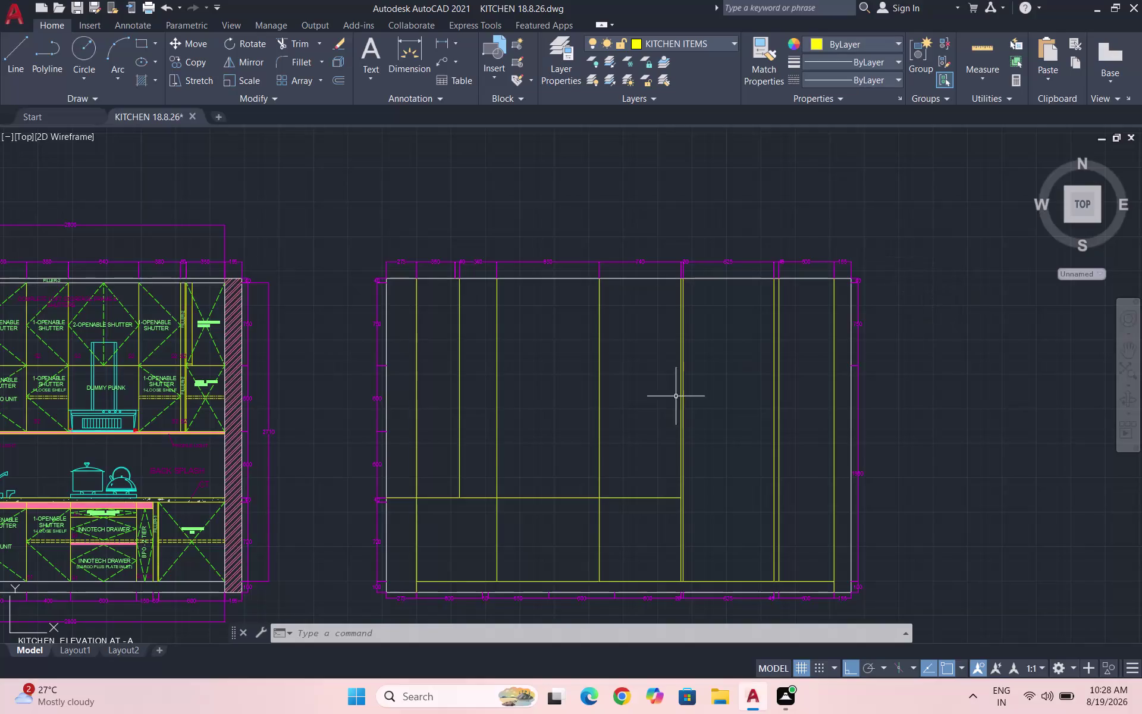
Zoom and pan around the kitchen elevation and the dimensioned carcass elevation to review them.
scroll(down, 3)
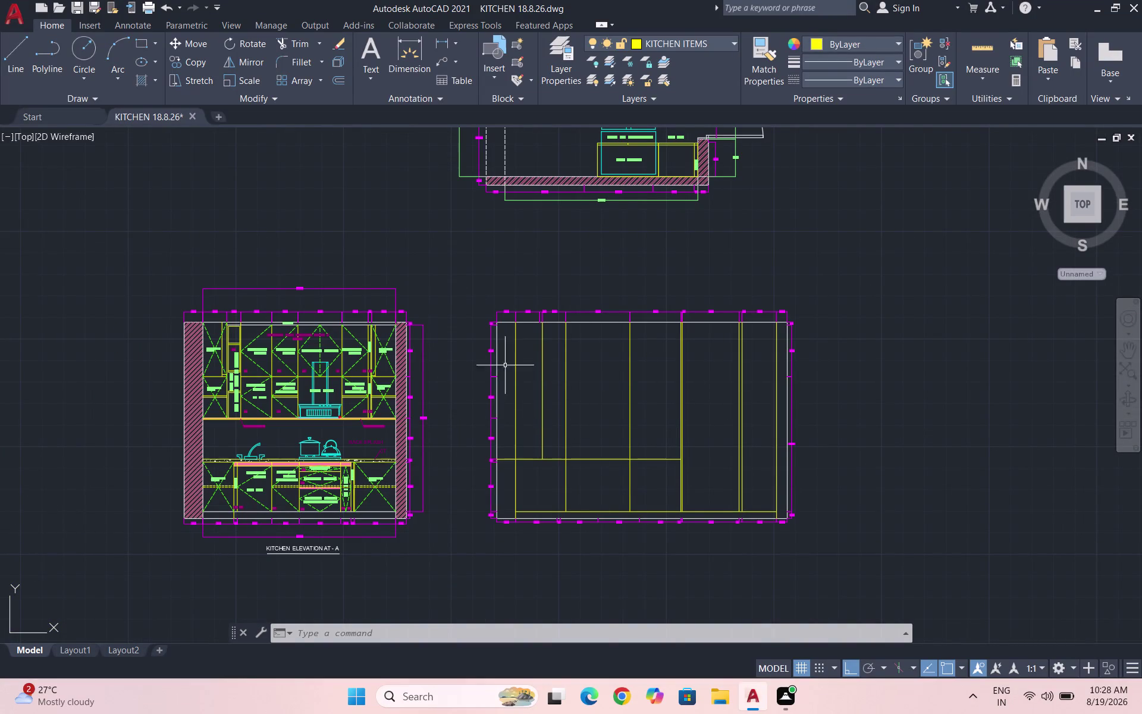
scroll(up, 3)
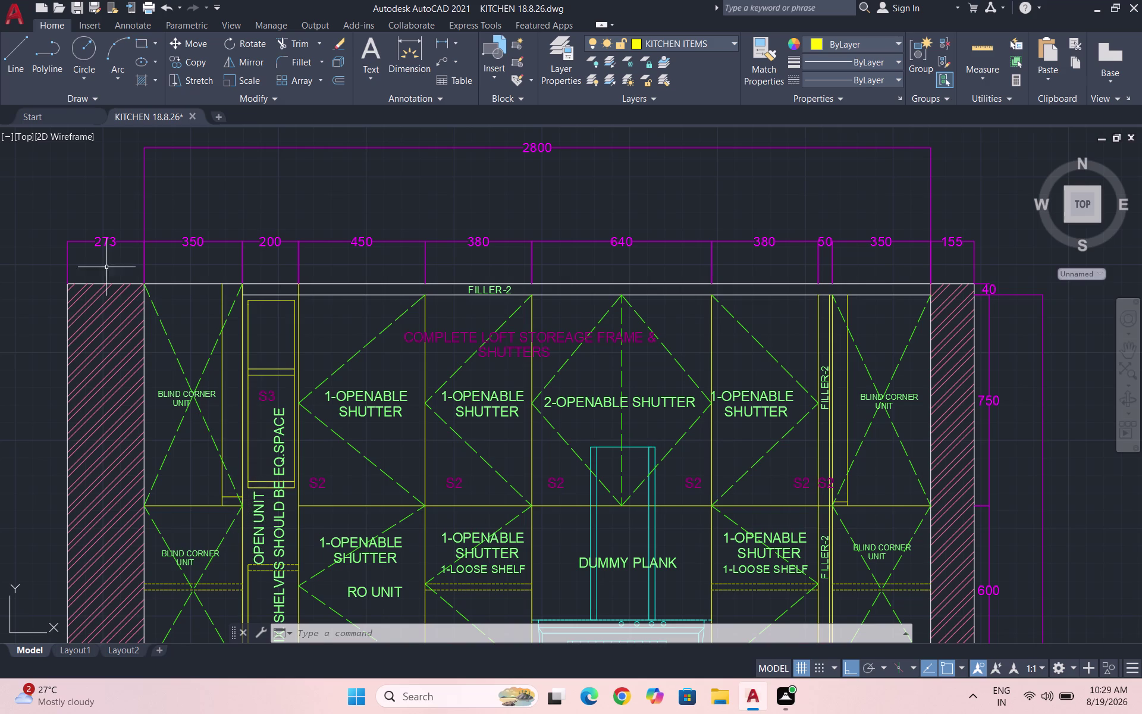
scroll(down, 3)
scroll(up, 3)
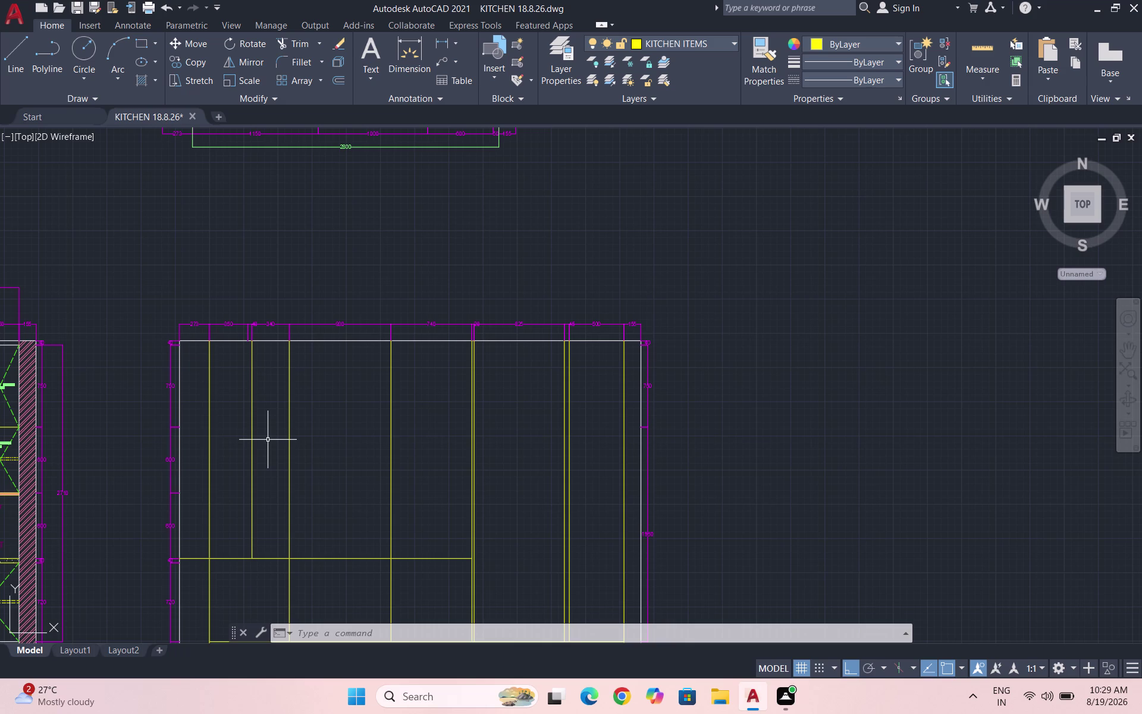
scroll(down, 3)
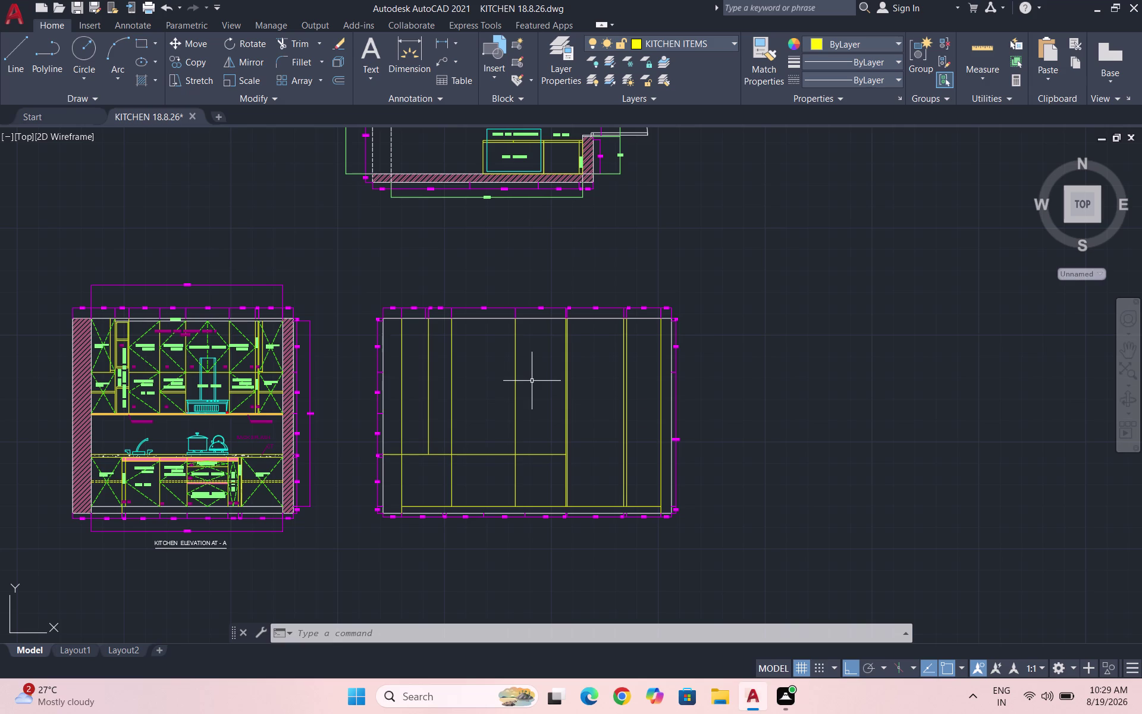
double_click(768, 364)
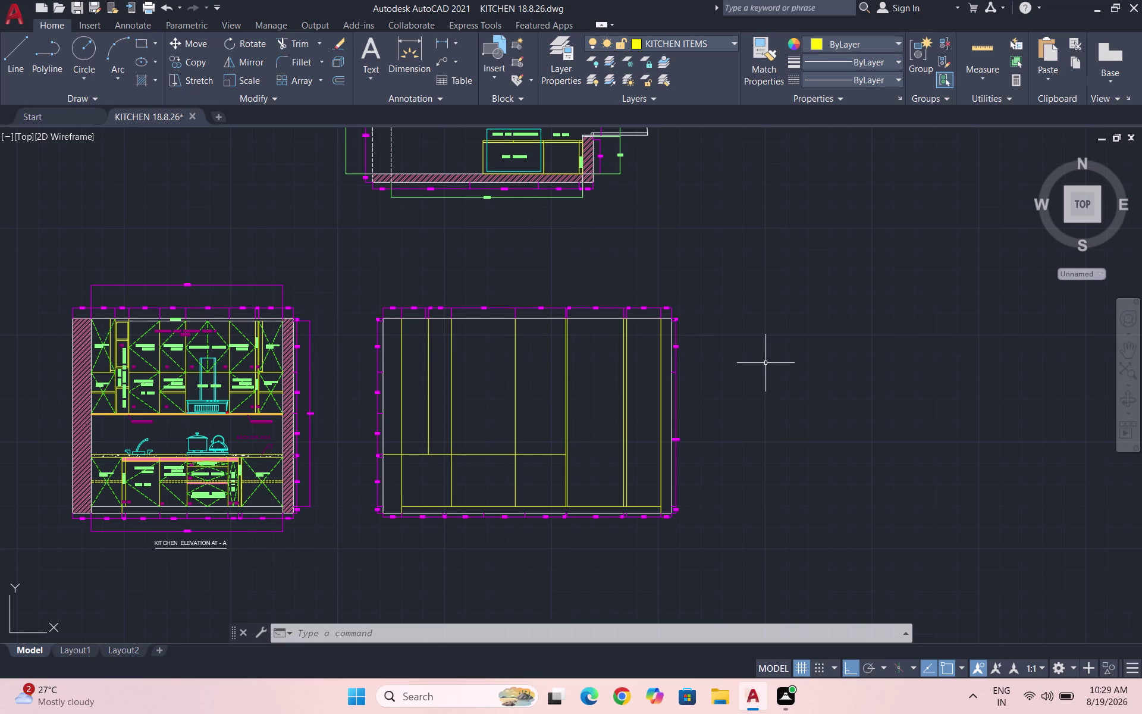
drag(768, 360, 775, 364)
click(776, 364)
Clear any pending command and save the KITCHEN drawing with Ctrl+S.
key(Escape)
key(Escape)
key(ctrl+s)
key(ctrl+s)
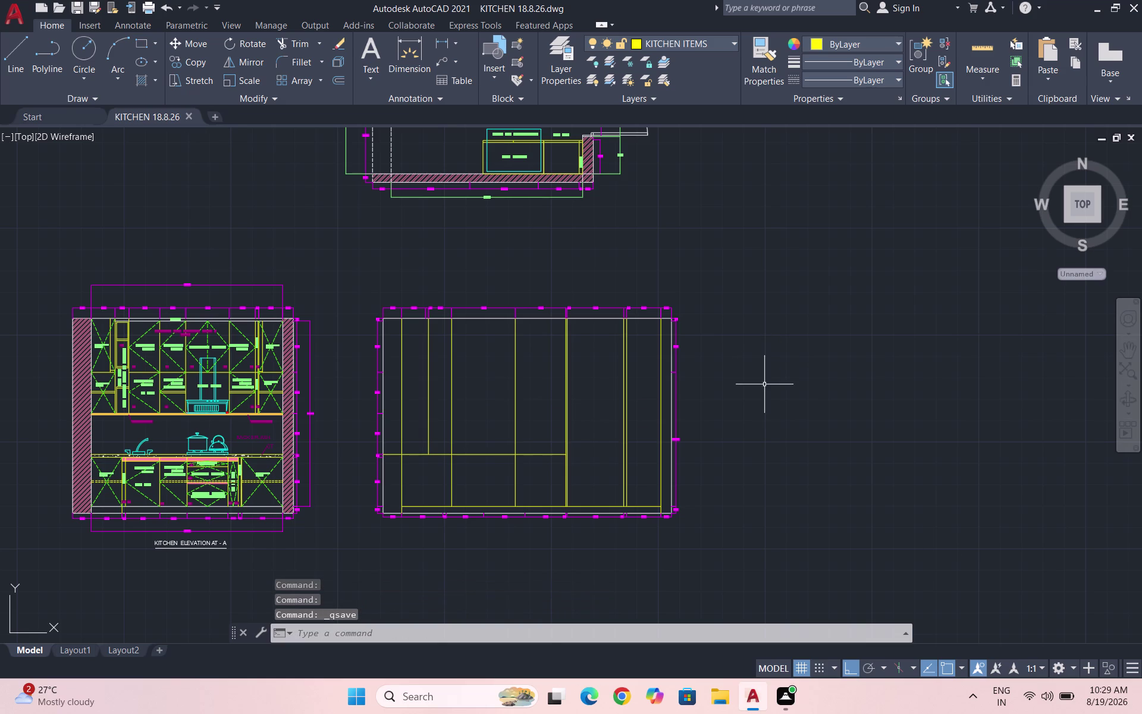